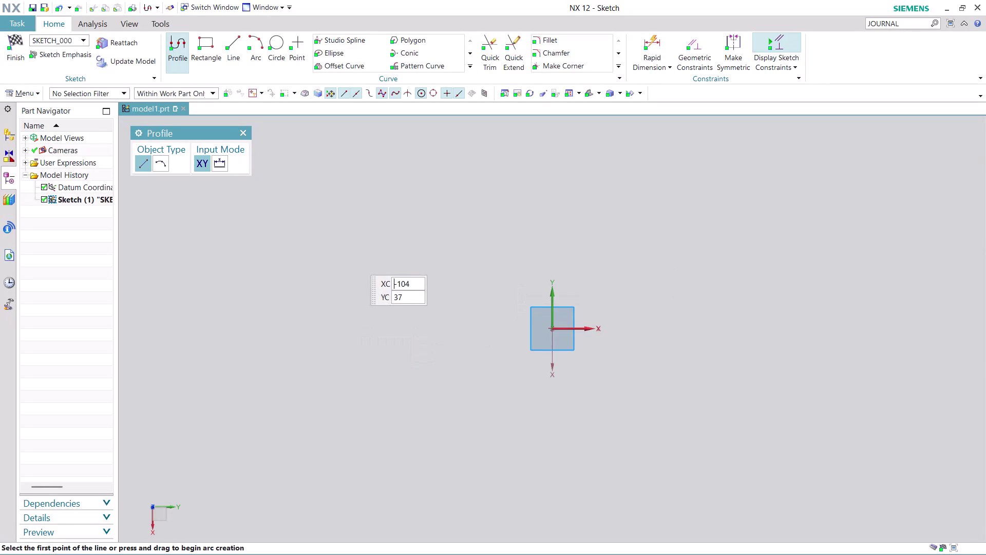
Sketch the outer U from the top-left corner: 161 left side, 240 base, 161 right side.
click(353, 178)
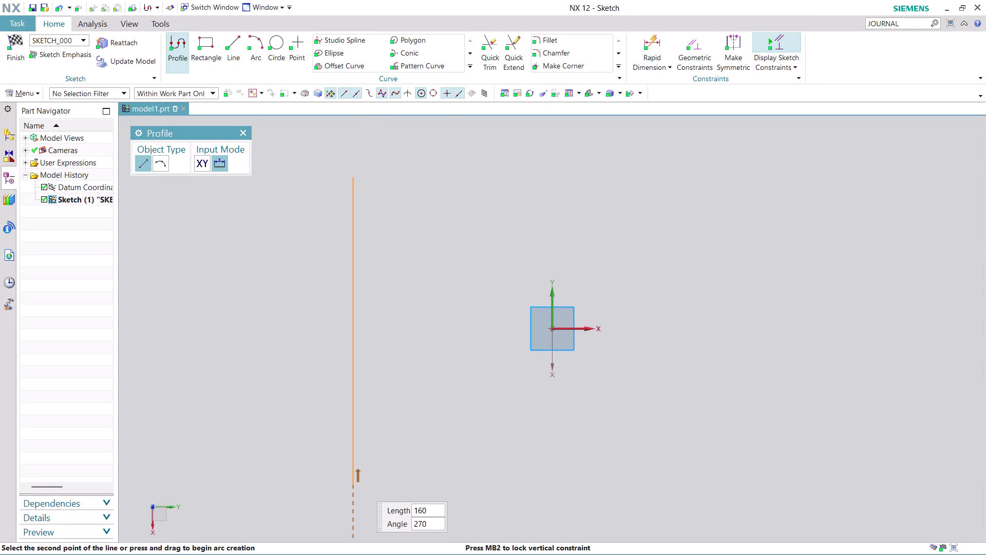
click(359, 485)
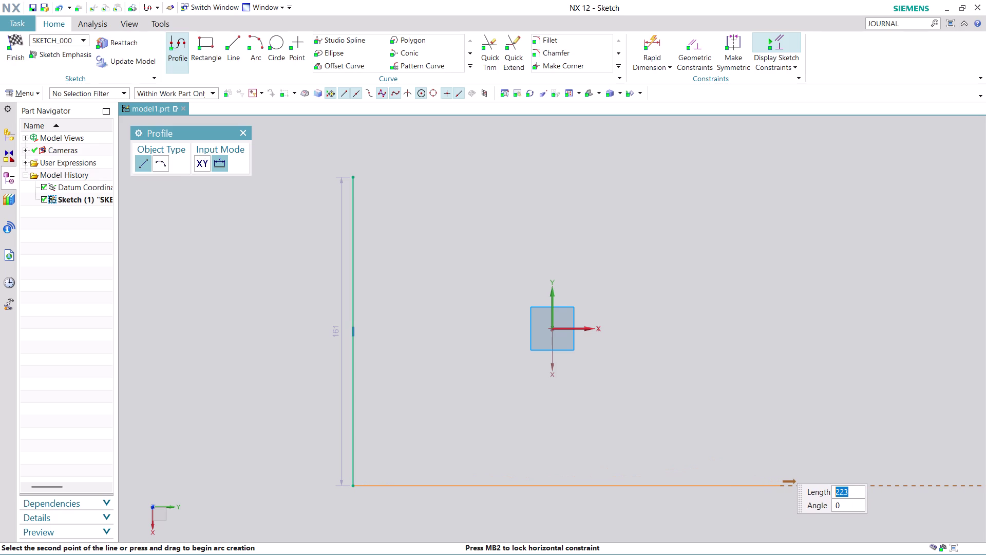
click(813, 467)
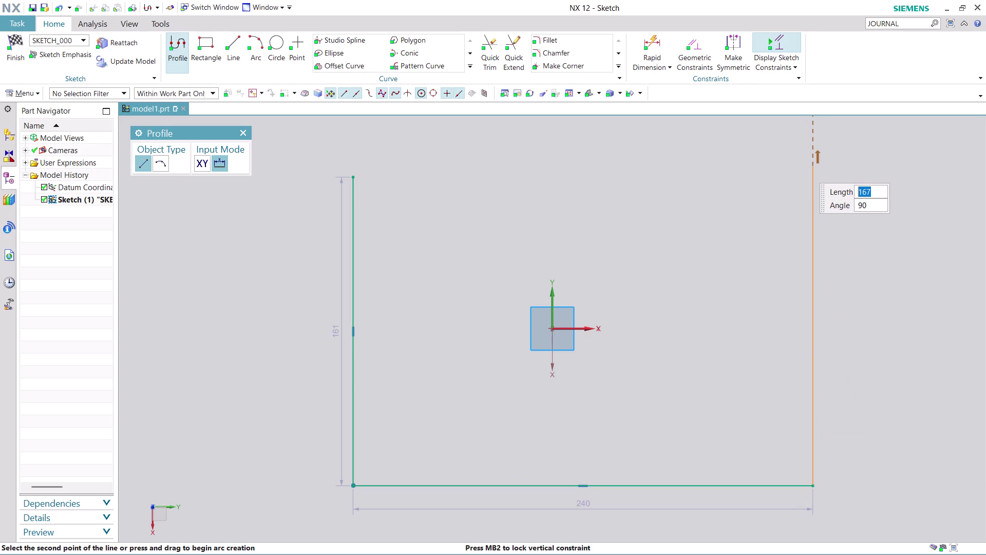
click(802, 172)
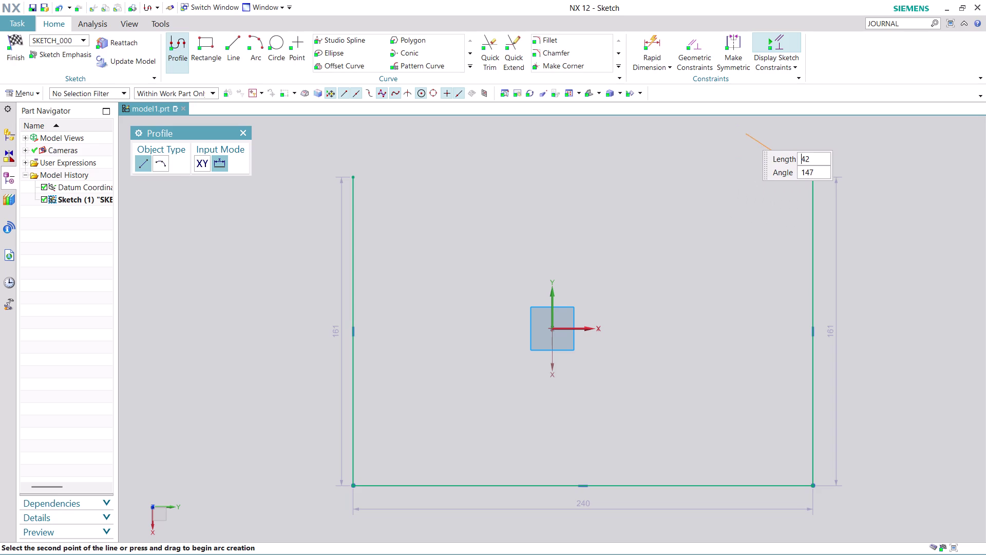
scroll(down, 3)
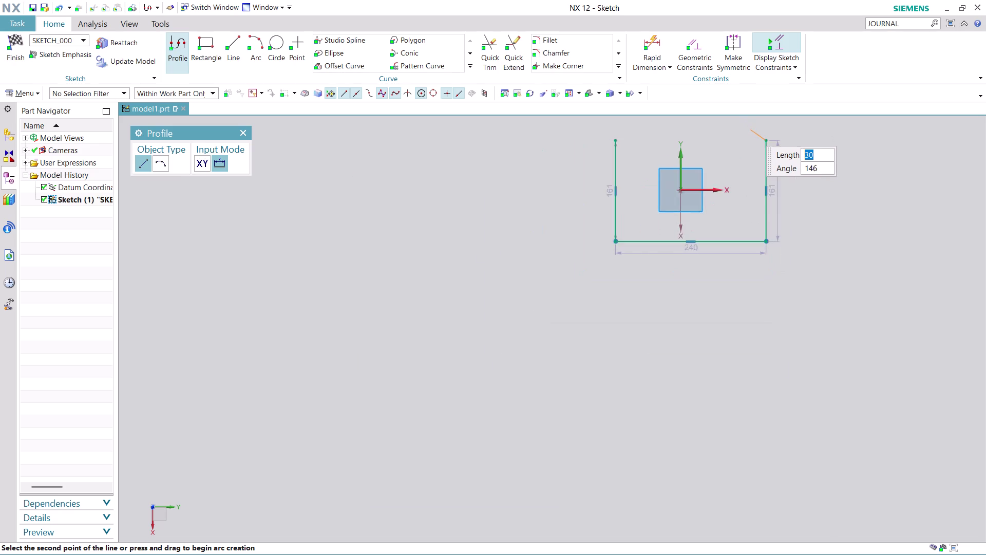
Recenter the view on the sketch and end the outer U's Profile chain.
scroll(up, 3)
middle_drag(749, 129, 752, 194)
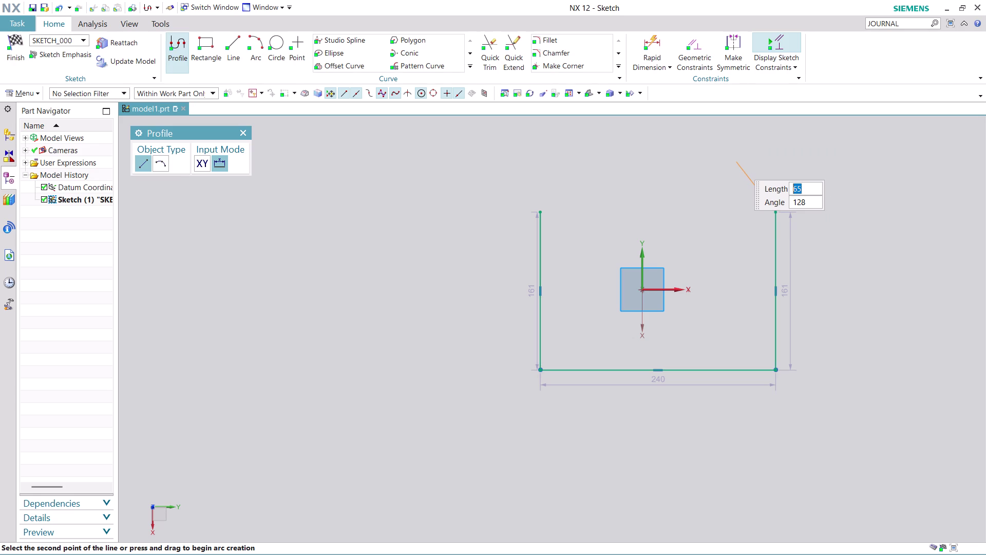
key(Escape)
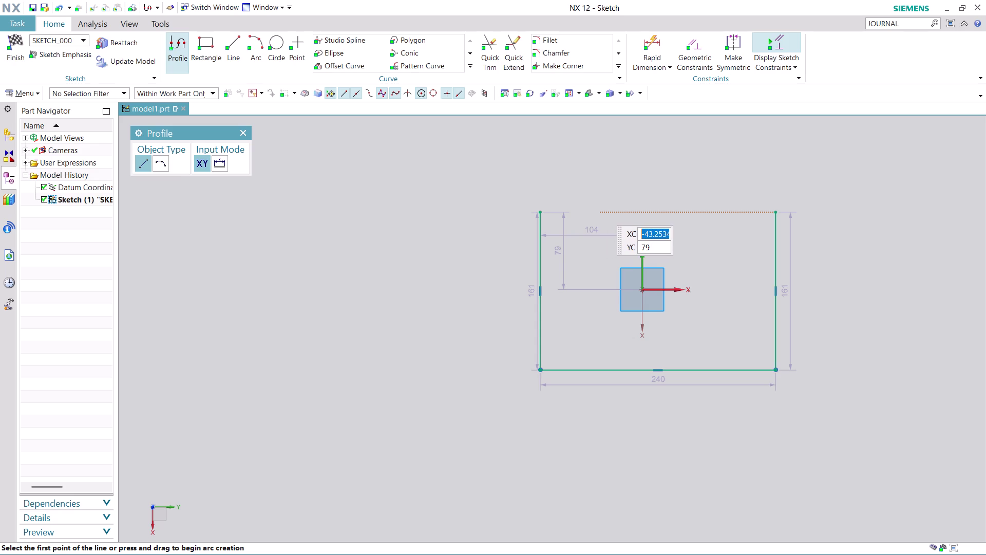
Draw the inner U: 125 wall down, 130 base, 160 wall up and a 10 lip.
click(600, 208)
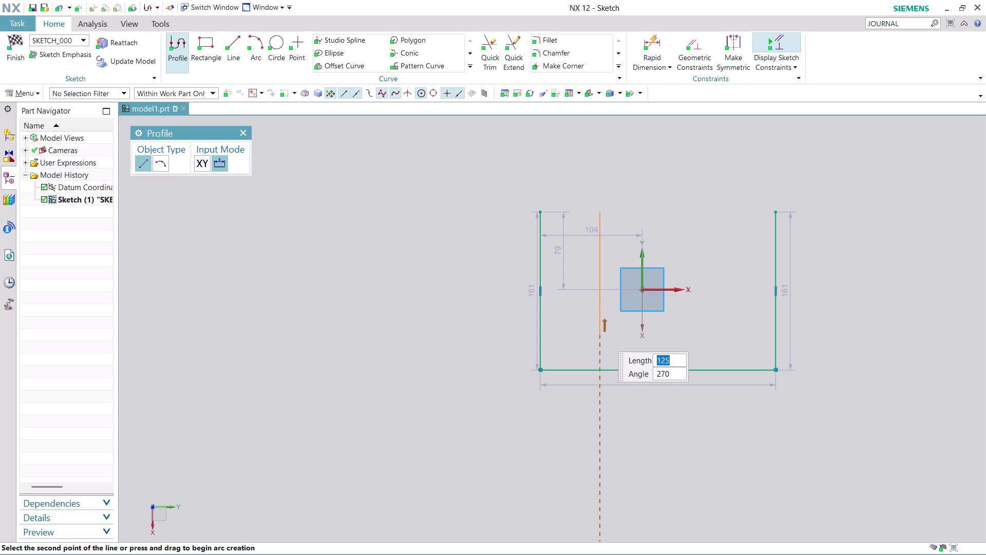
click(601, 335)
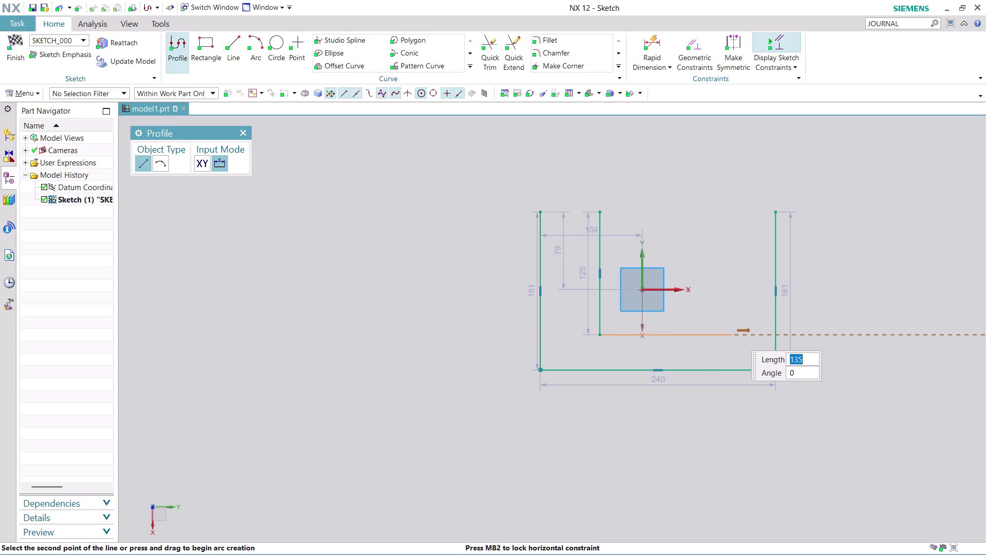
click(726, 333)
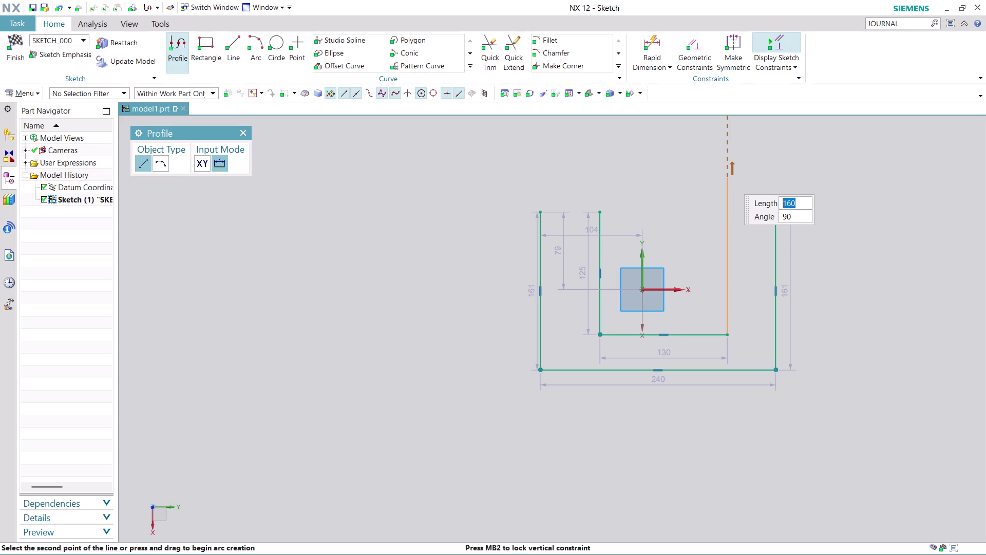
click(728, 177)
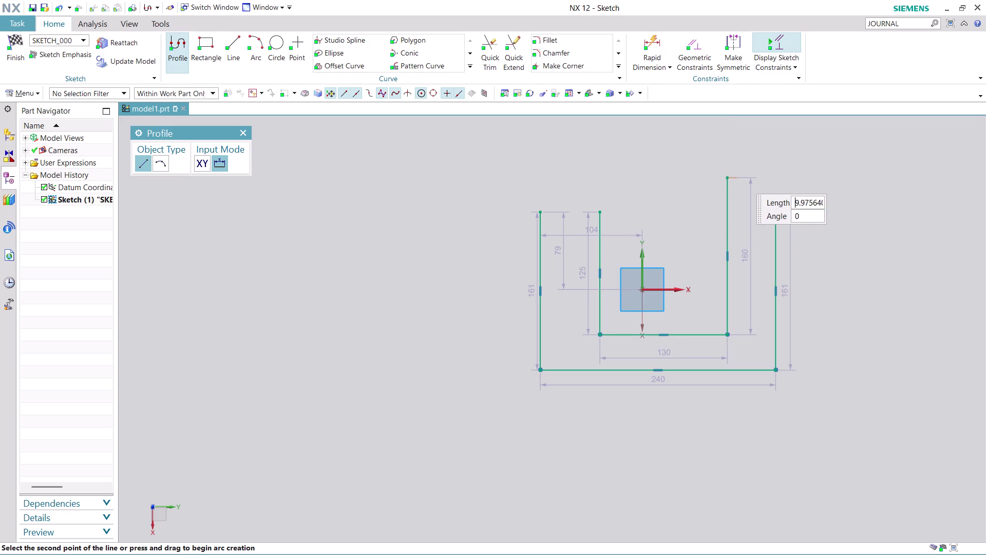
click(740, 177)
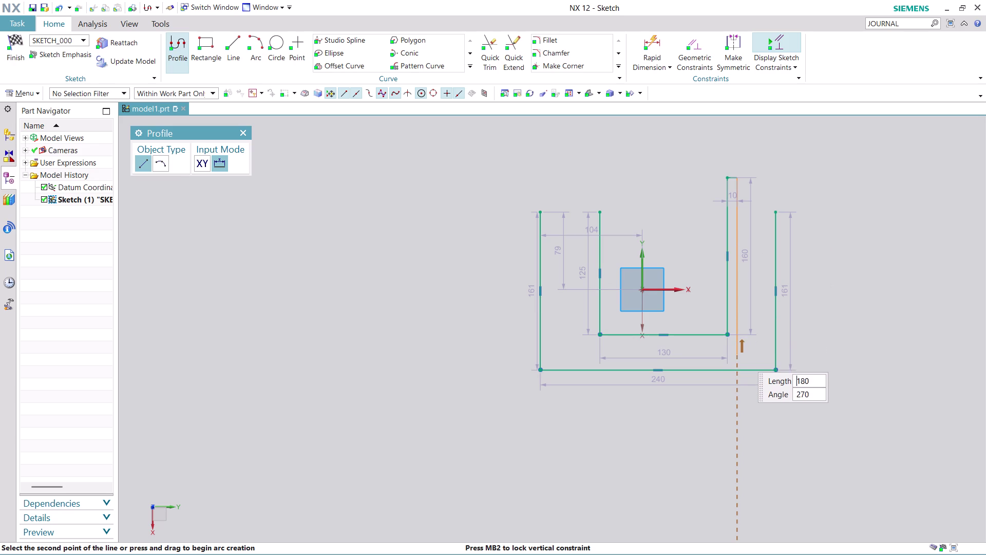
Add the 180 drop, 160 lower base, left wall and top stub, then end the chain.
click(740, 354)
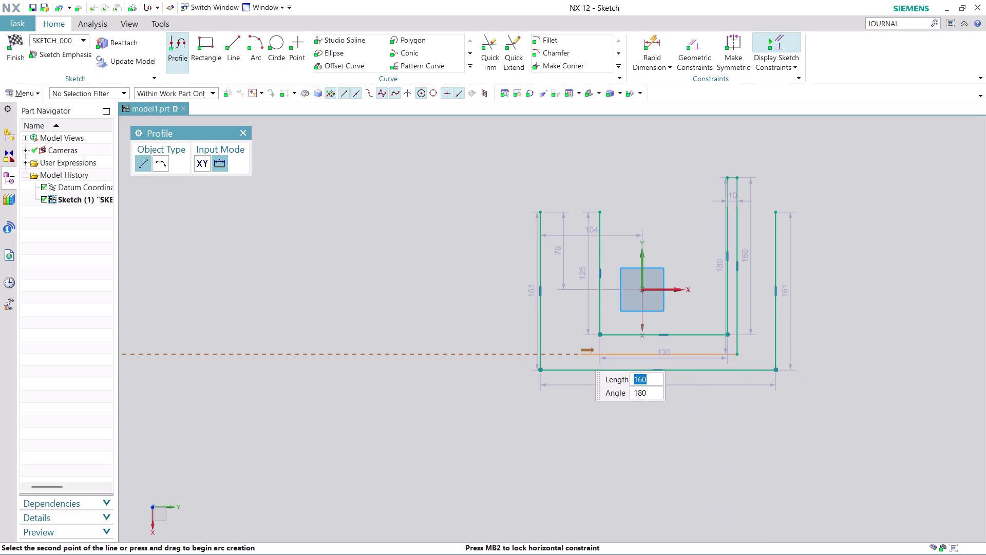
click(578, 353)
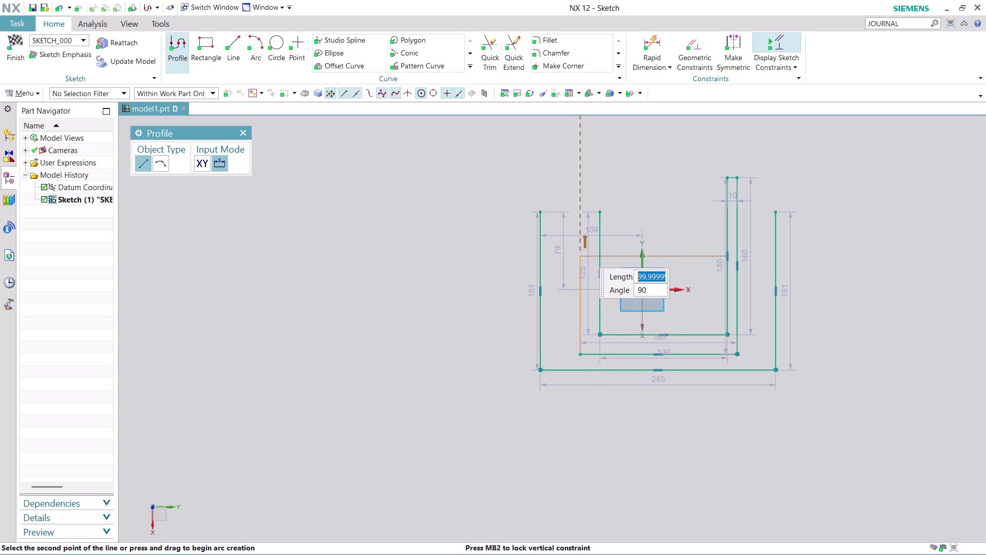
click(583, 244)
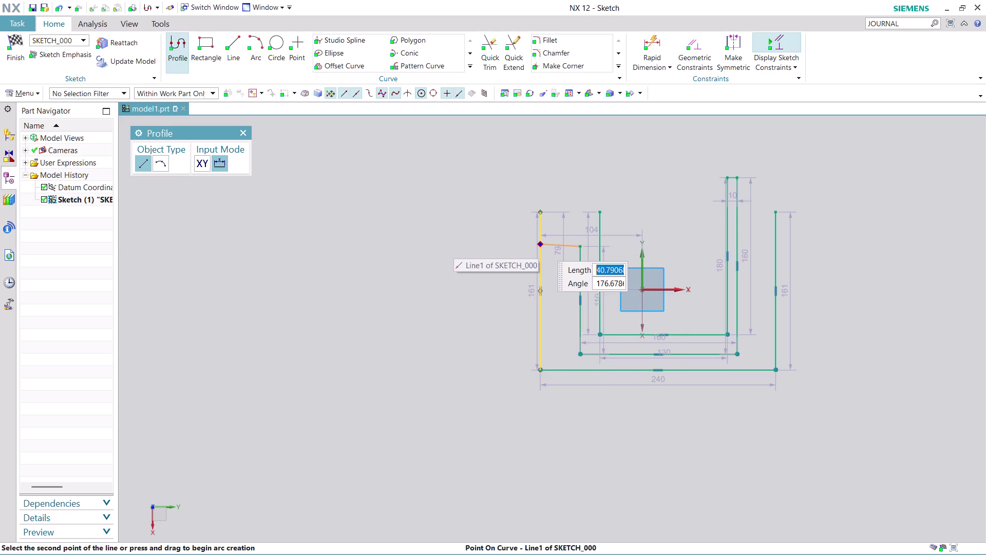
click(515, 248)
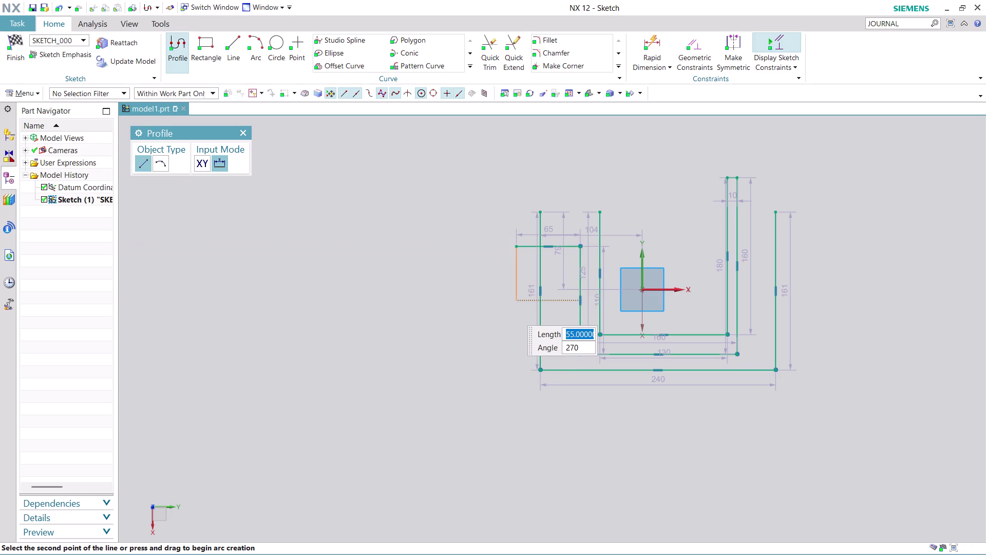
key(Escape)
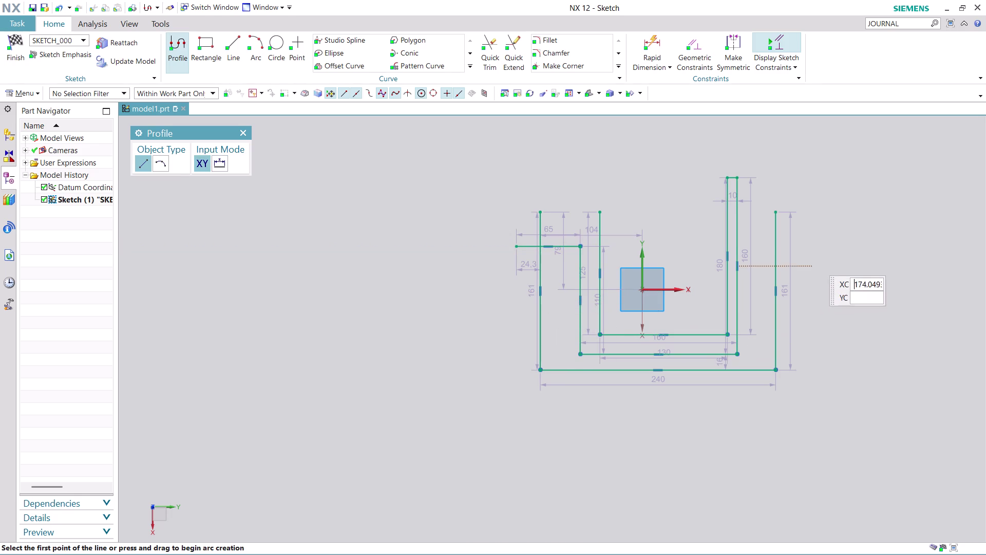
Exit Profile and recenter the fully constrained nested channel sketch.
key(Escape)
scroll(up, 3)
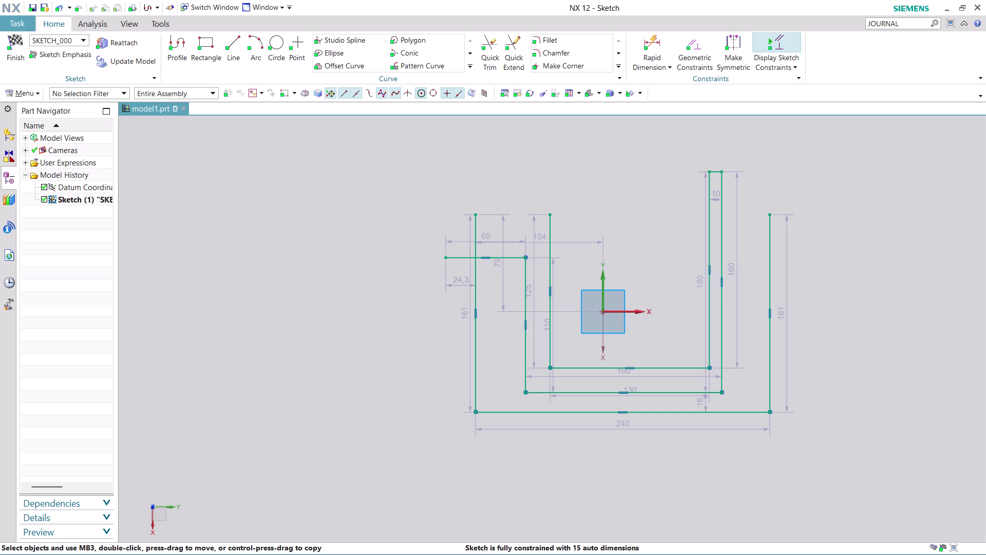
Change the 240 overall width dimension to 120.
drag(616, 429, 621, 450)
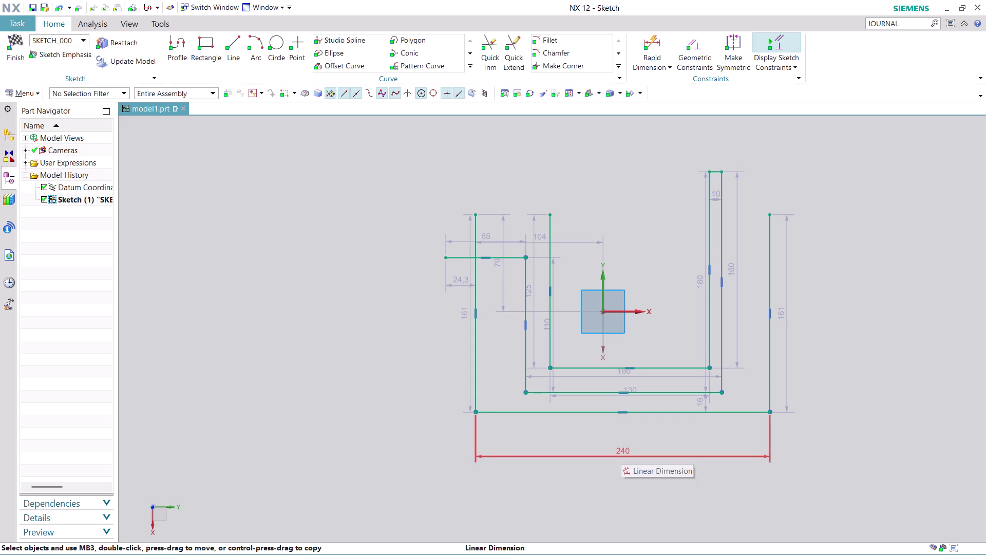
key(Escape)
double_click(626, 455)
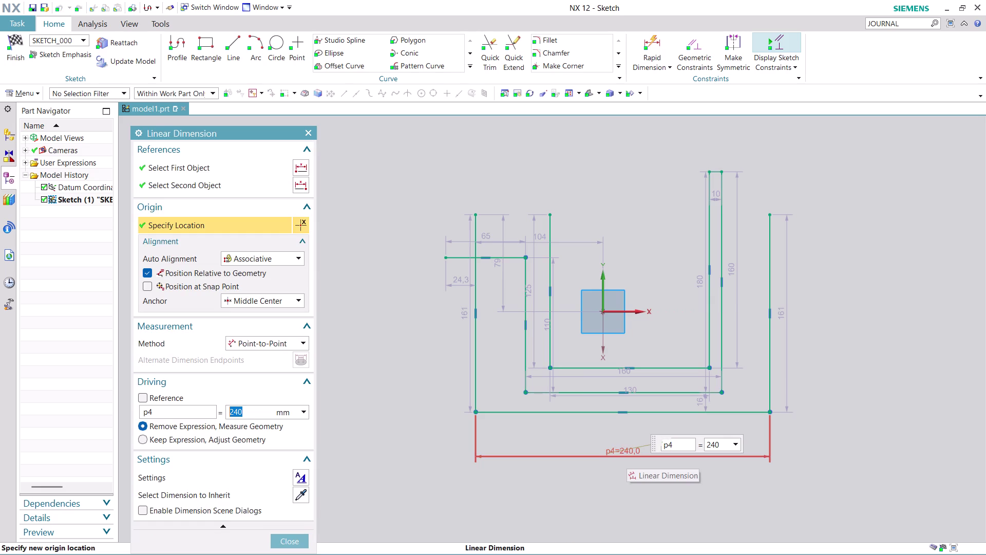
text(120)
key(Return)
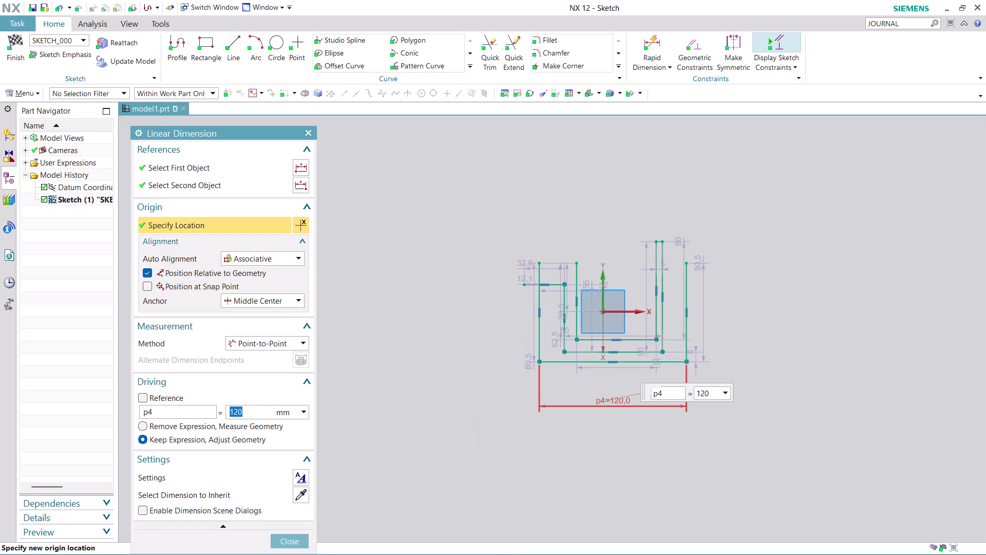
click(296, 539)
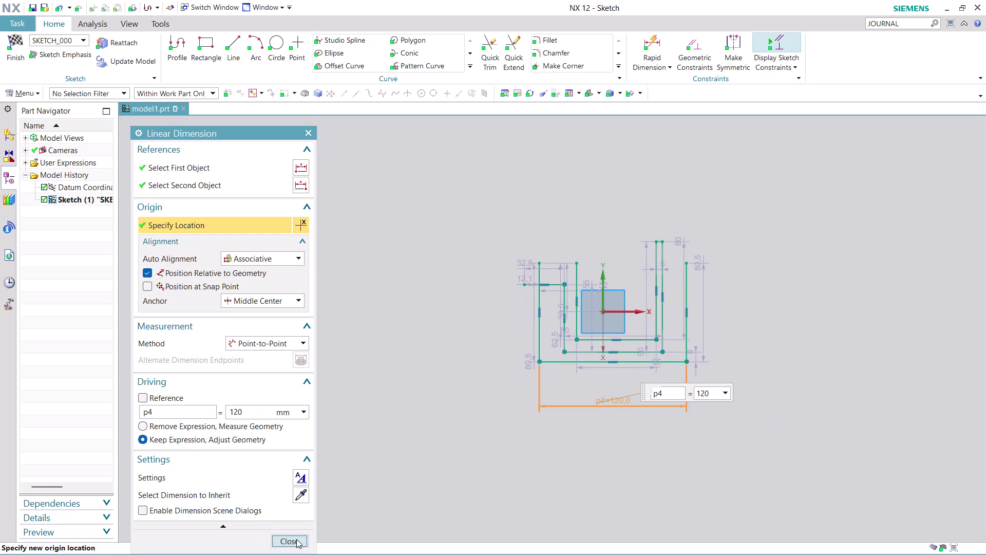
scroll(up, 3)
scroll(up, 3)
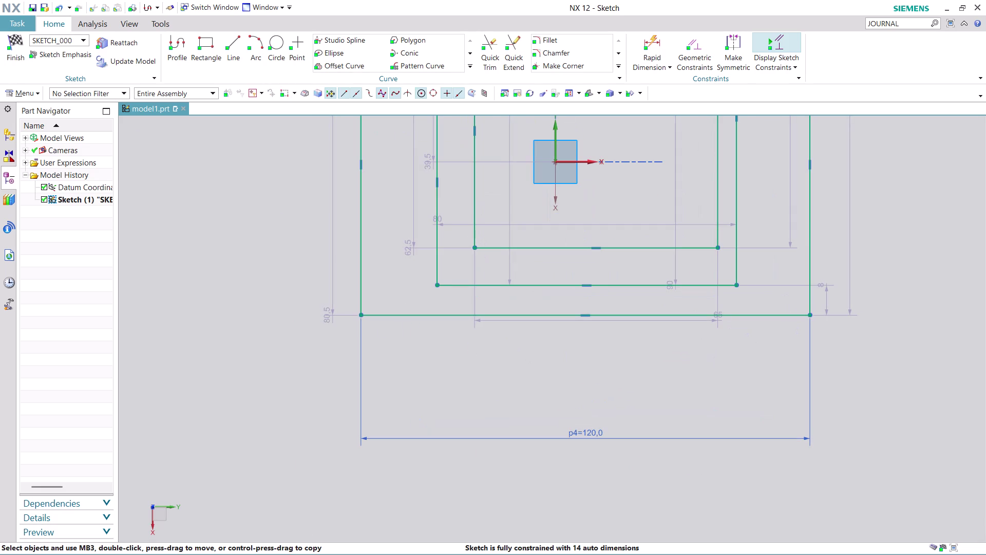
Change the 65 inner width dimension to 70.
click(594, 317)
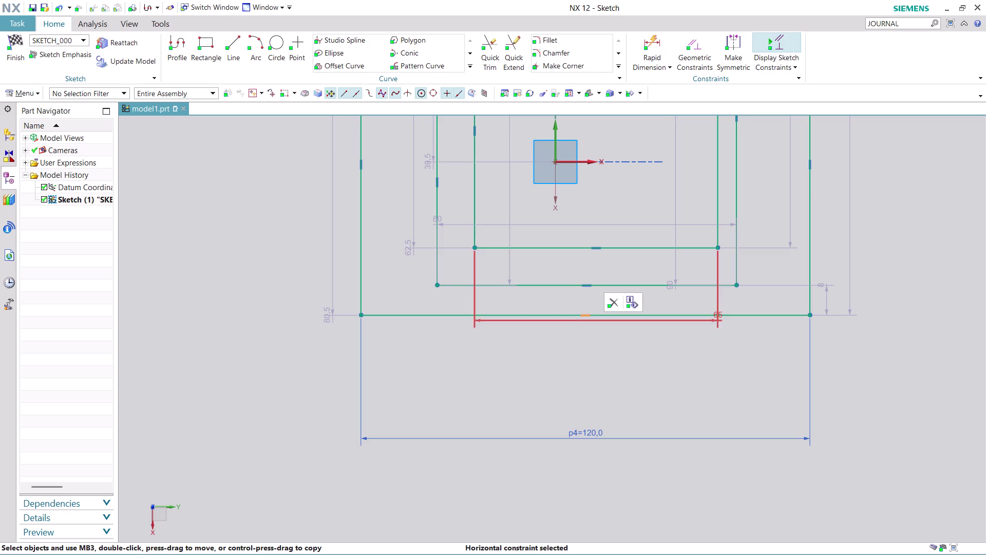
key(Escape)
drag(590, 321, 590, 329)
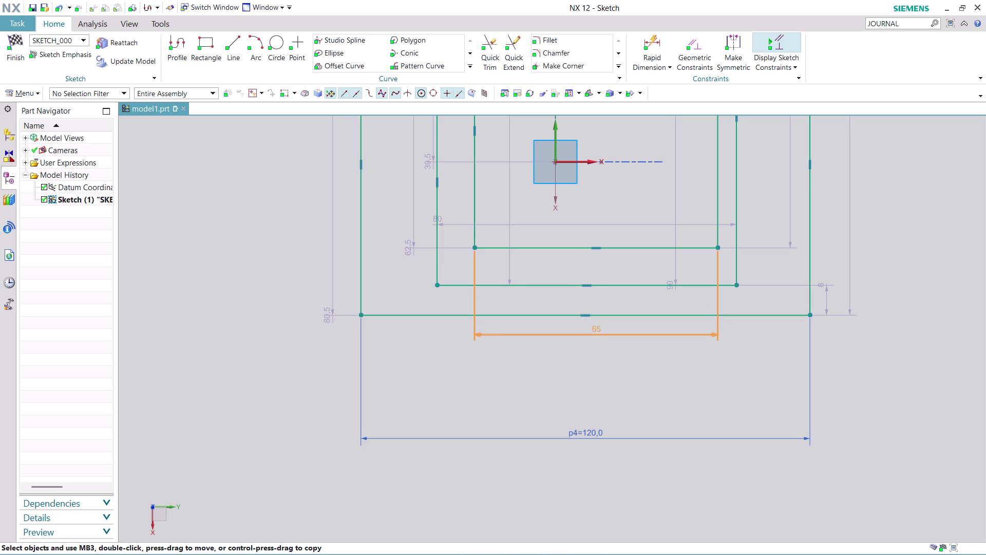
drag(590, 330, 590, 349)
double_click(592, 352)
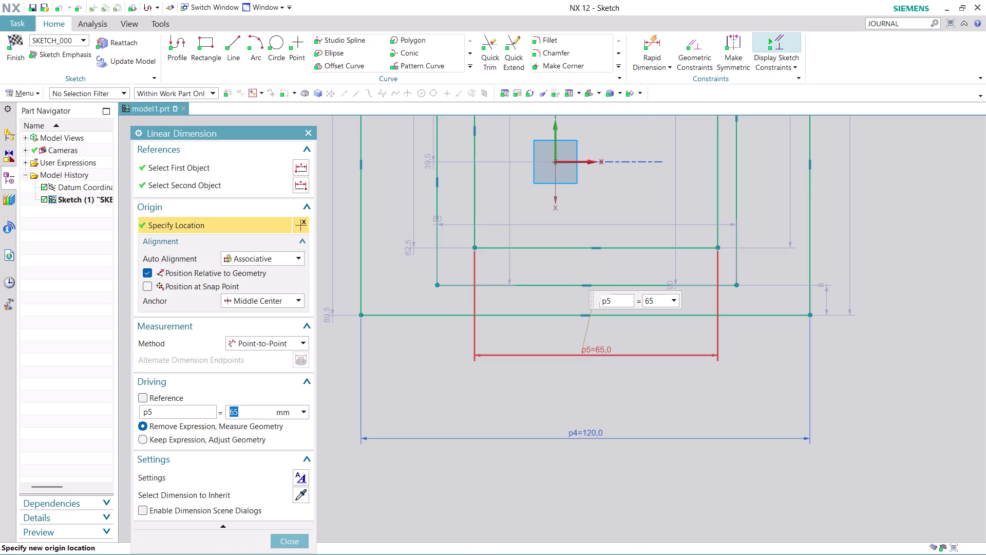
text(70)
key(Return)
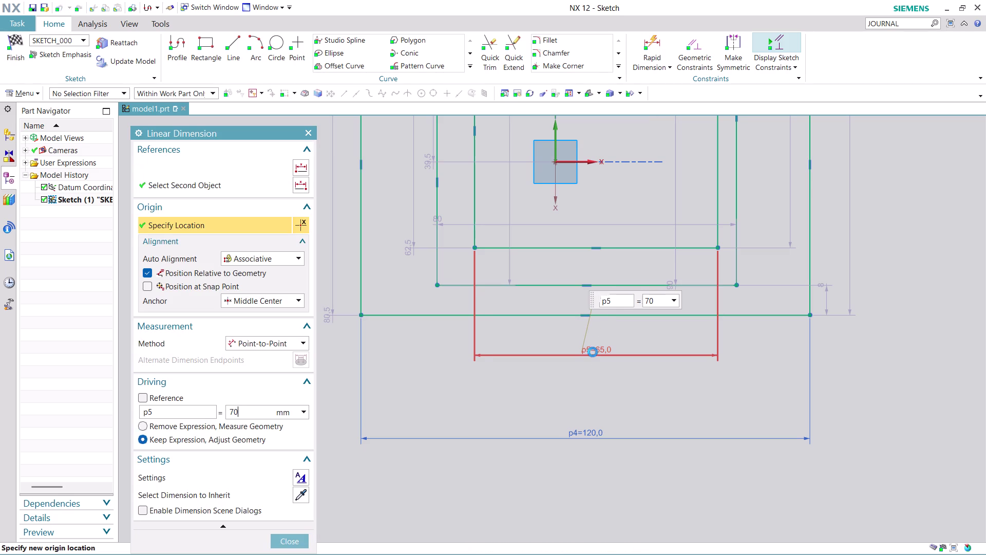
click(292, 537)
scroll(down, 3)
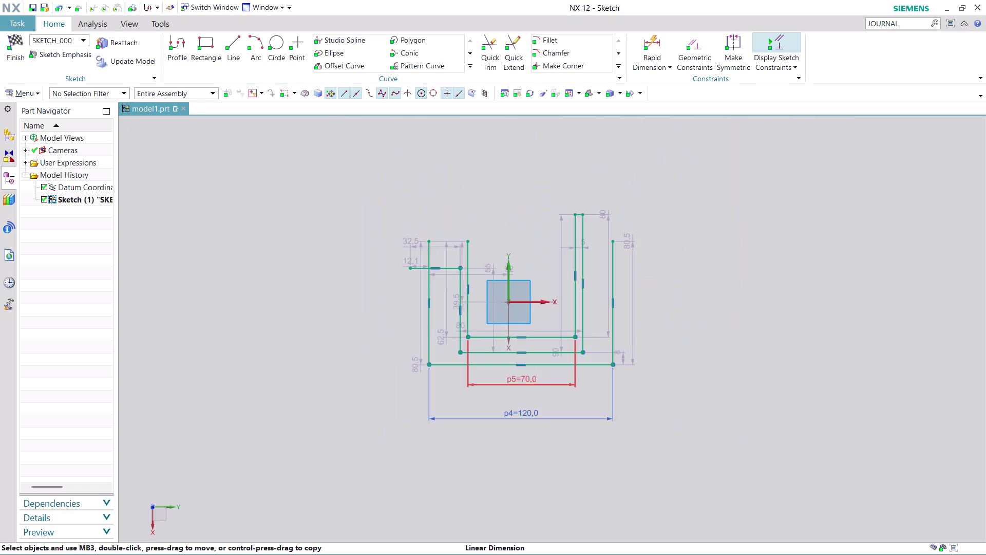
scroll(up, 3)
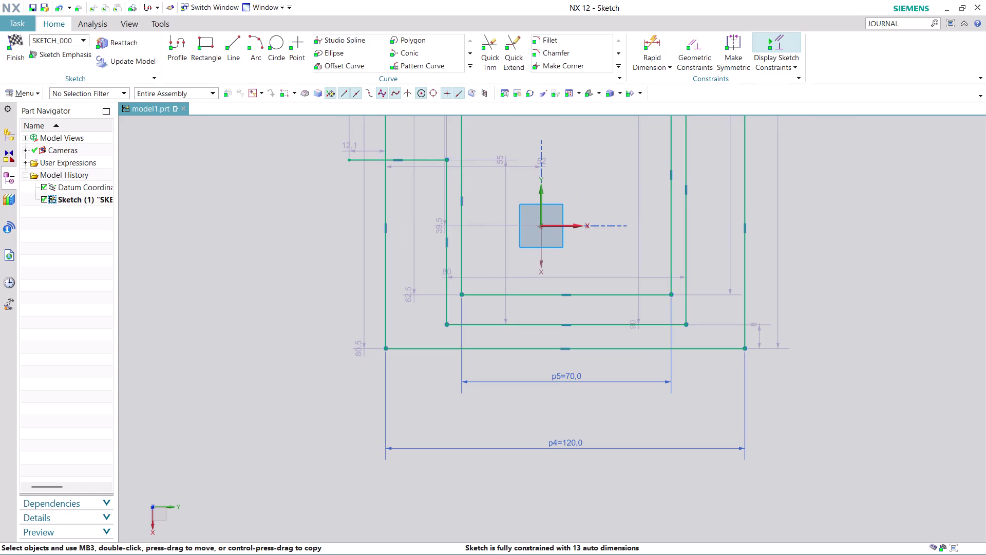